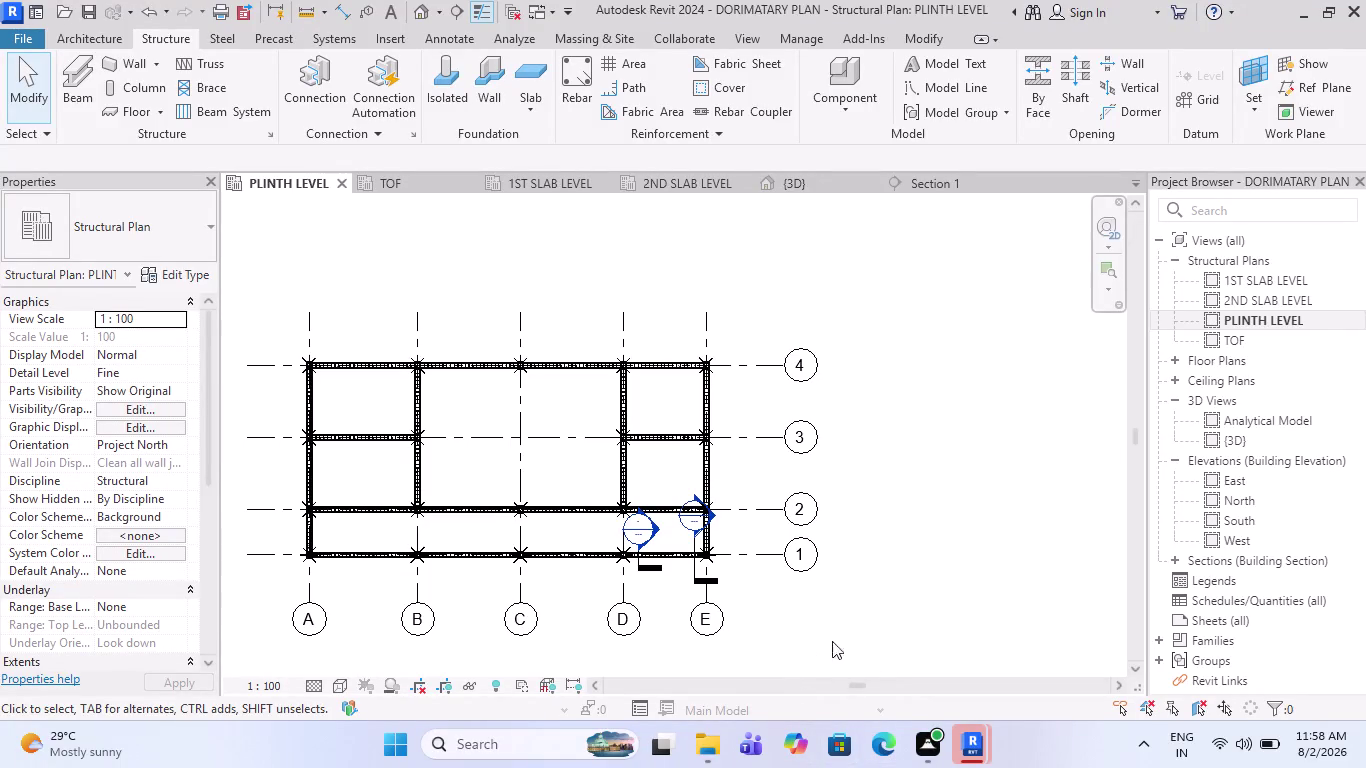
Switch to the {3D} view and zoom and pan until the frame's front fills the view.
scroll(down, 3)
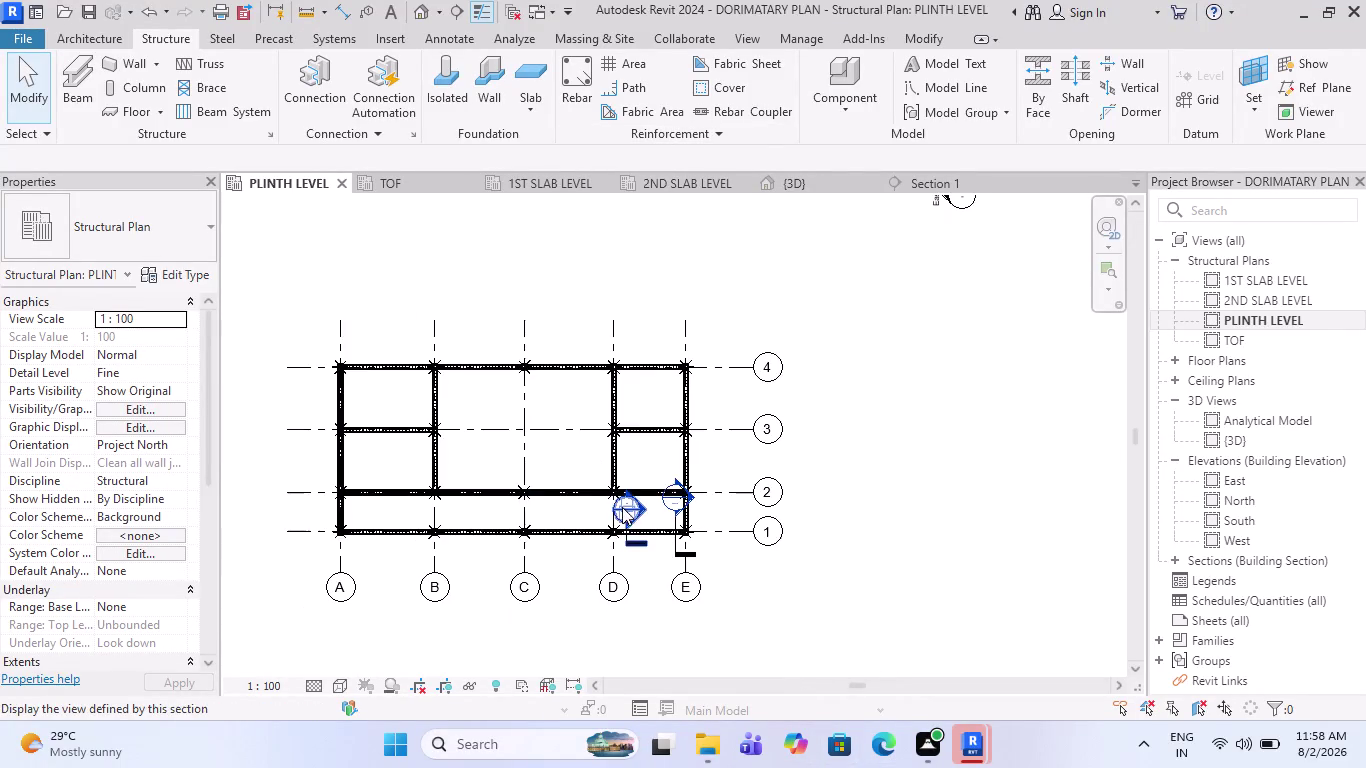
scroll(down, 3)
click(810, 187)
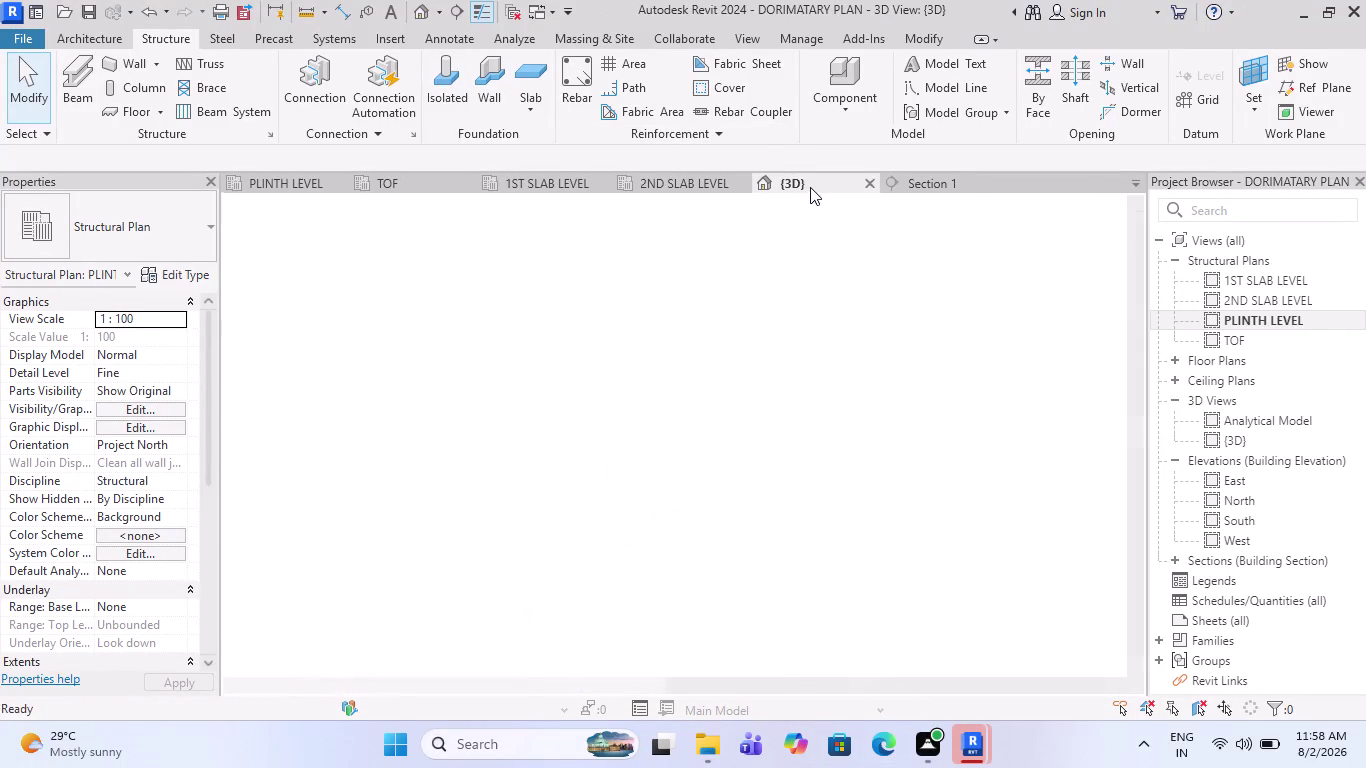
scroll(down, 3)
scroll(down, 3)
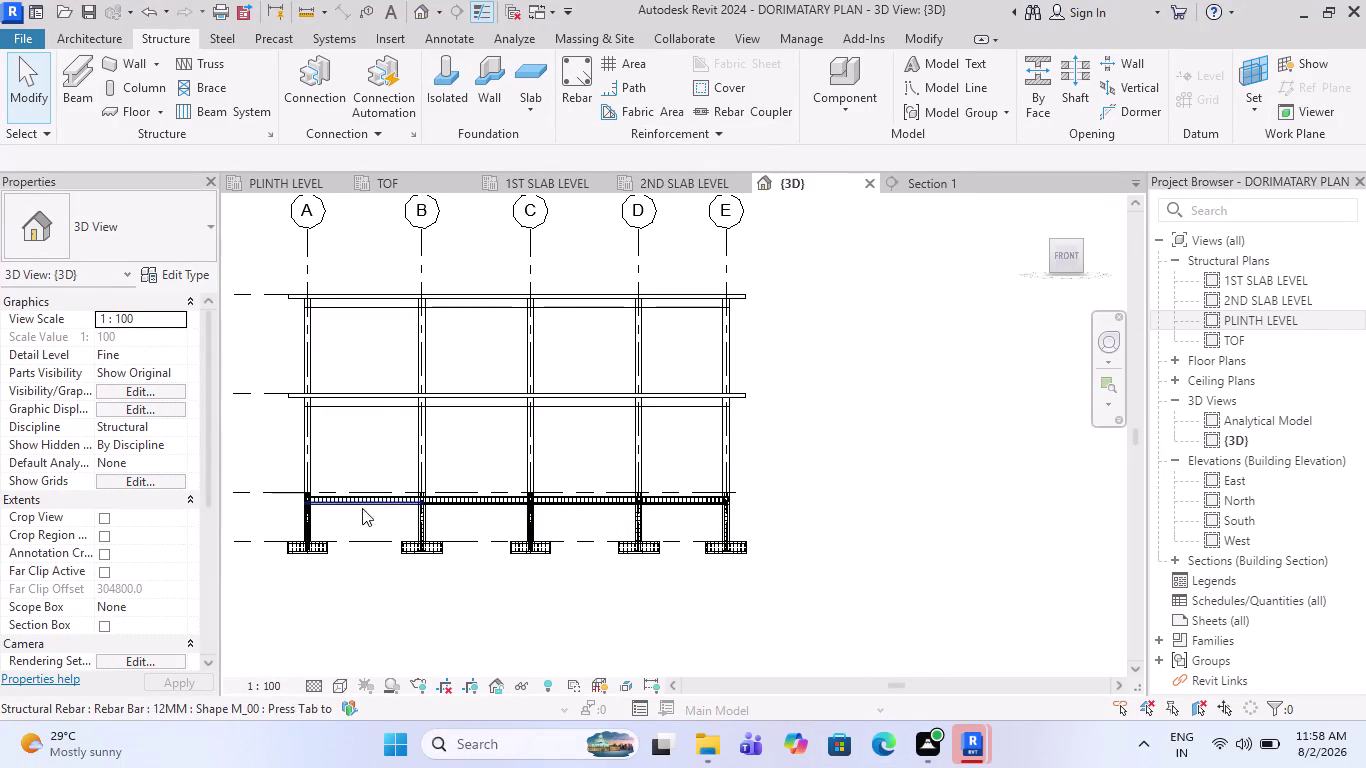
scroll(up, 3)
middle_drag(481, 401, 519, 456)
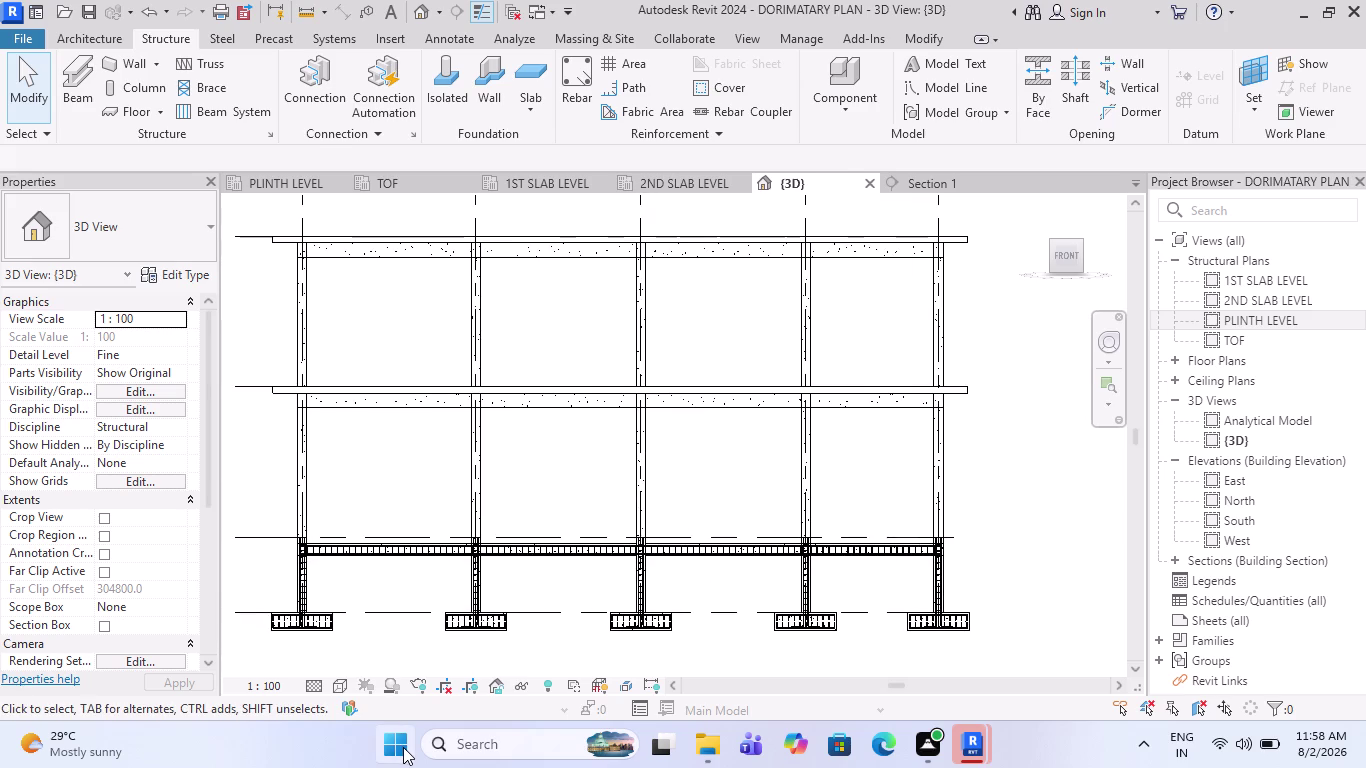